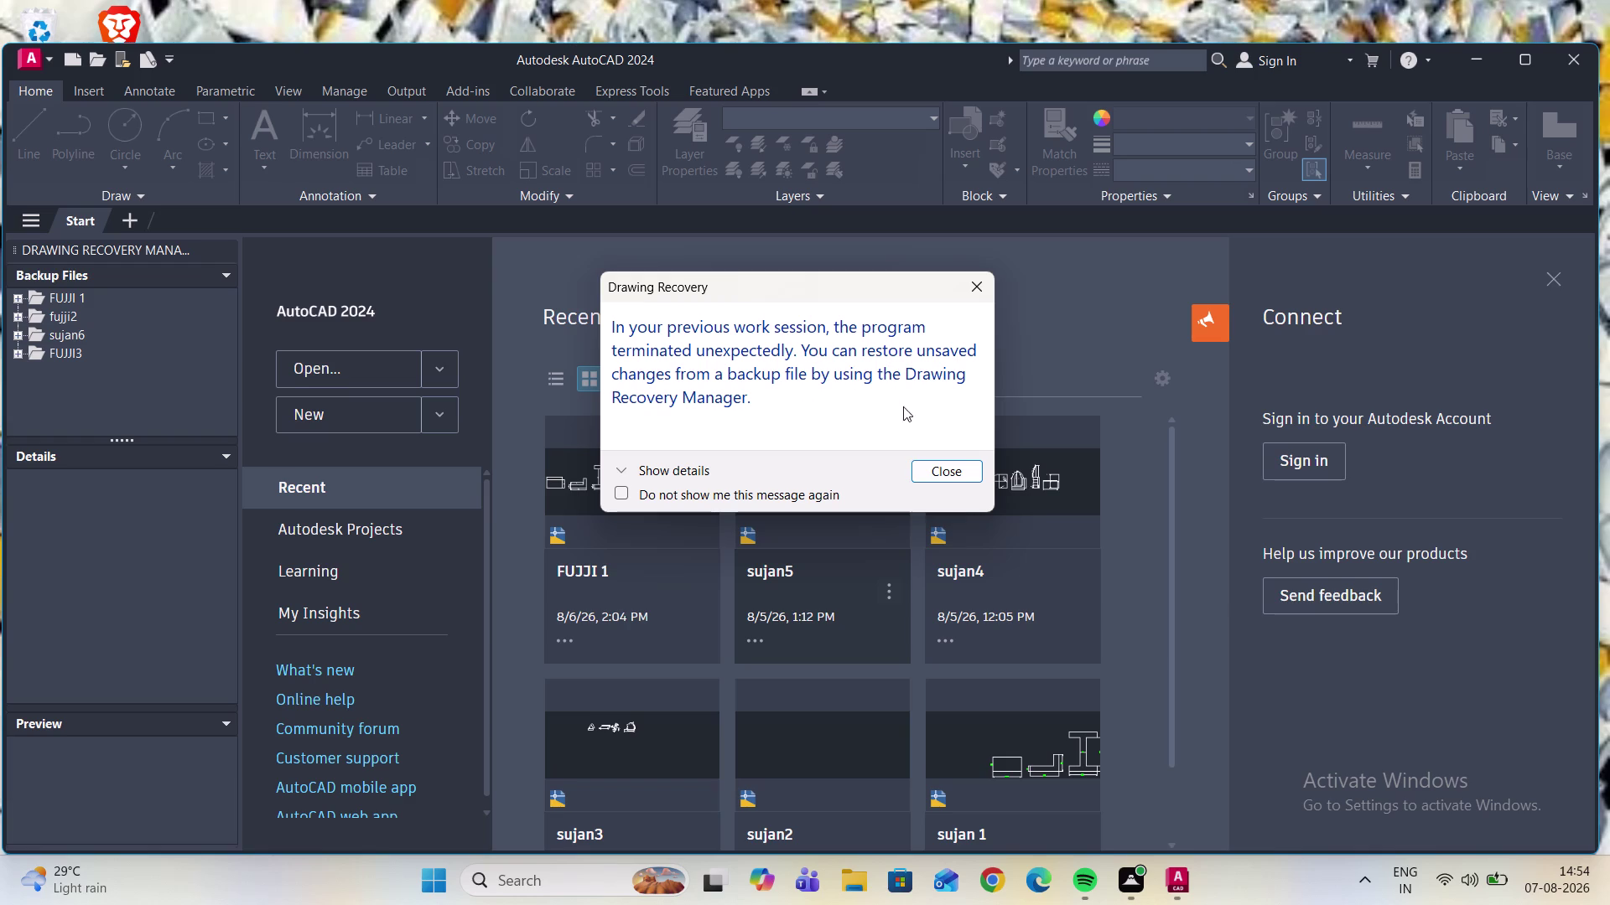
Dismiss the Drawing Recovery warning and open the FUJJI3 drawing from the Select File dialog.
click(935, 466)
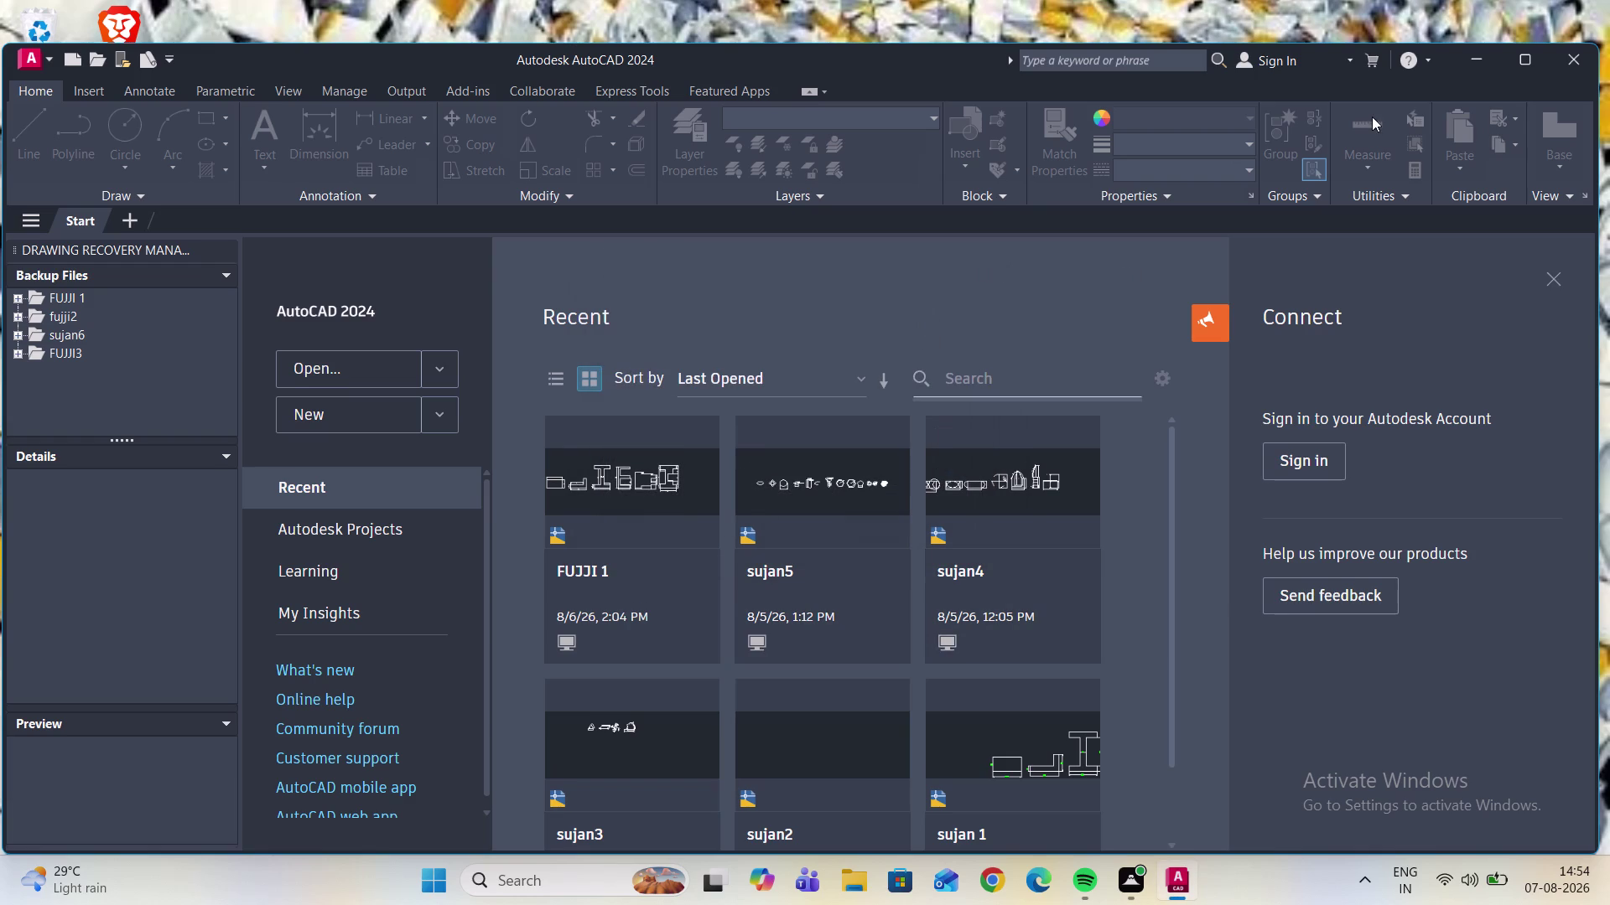
double_click(1527, 57)
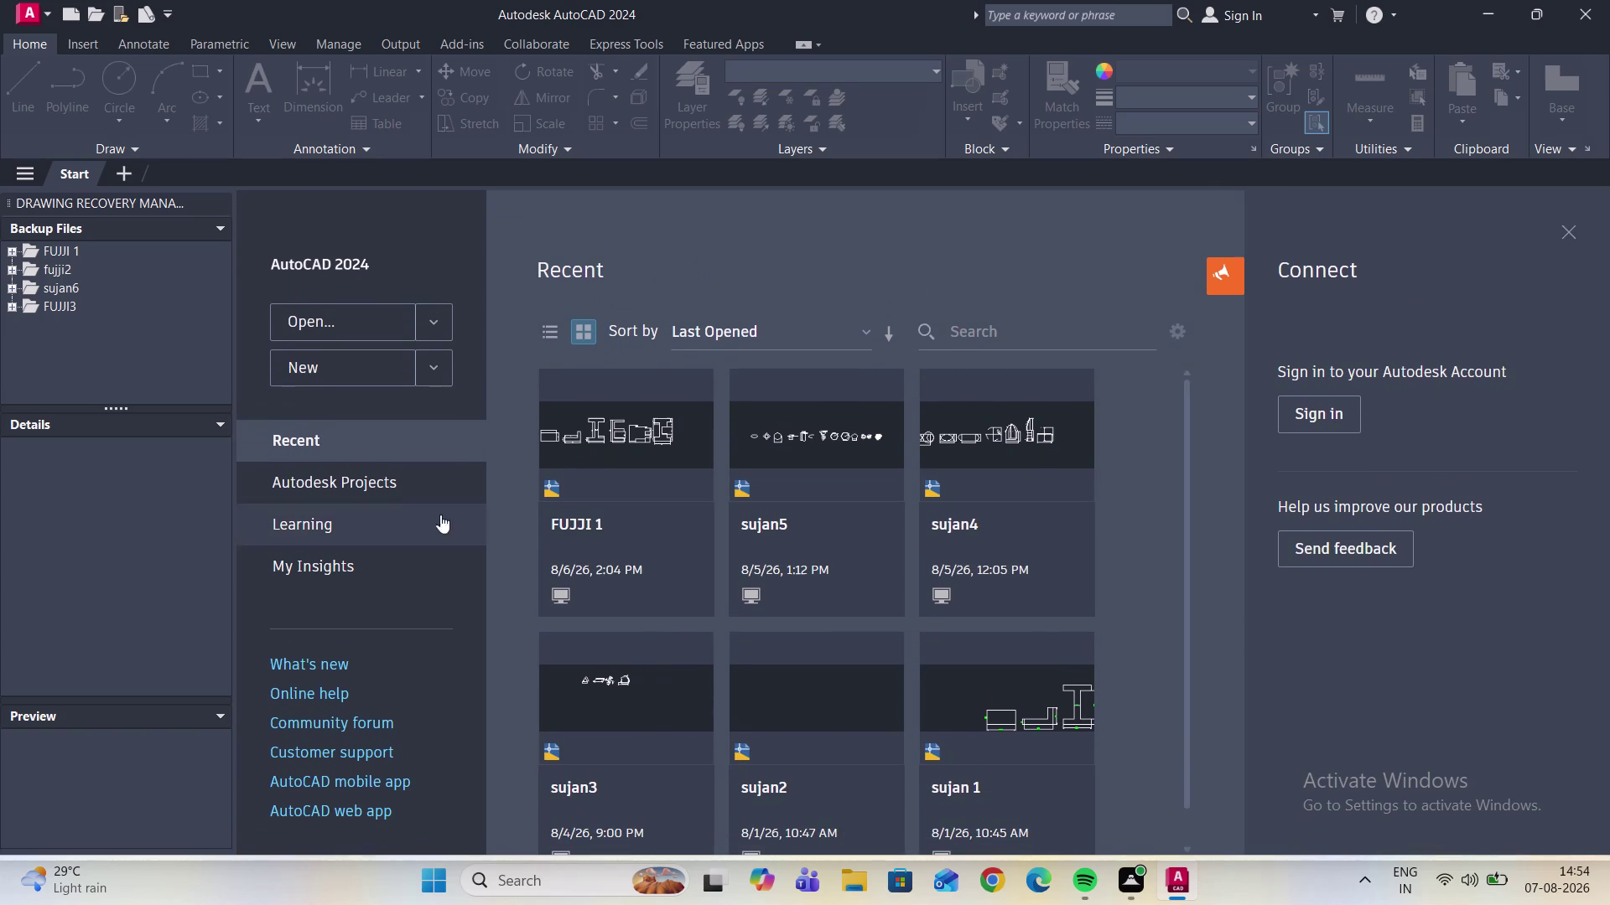
click(65, 302)
click(321, 322)
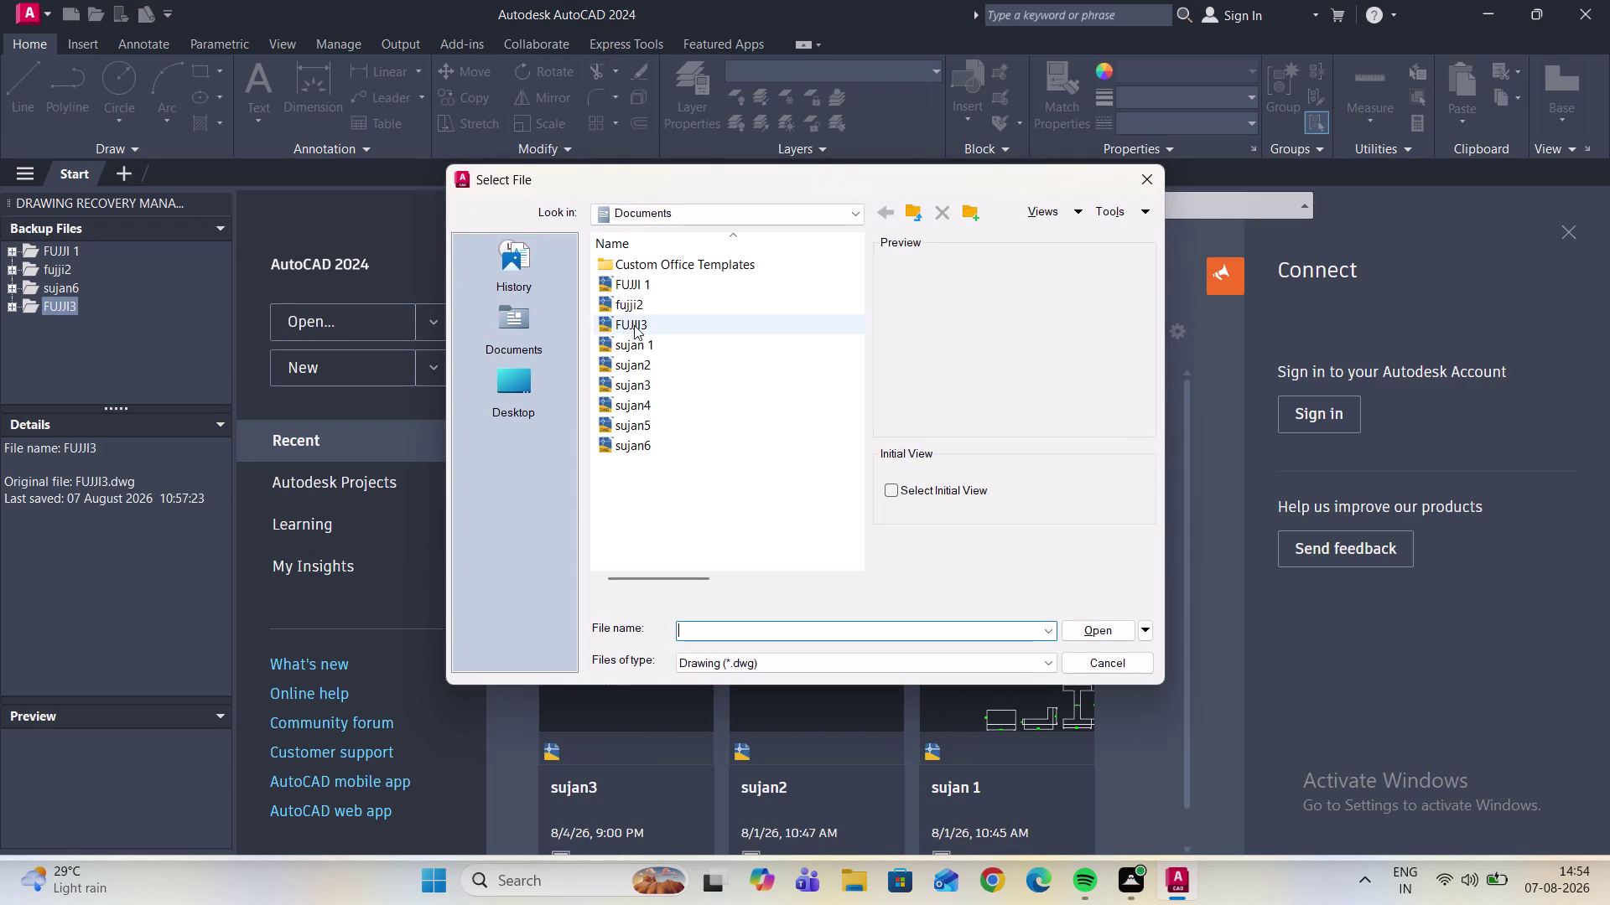
double_click(640, 328)
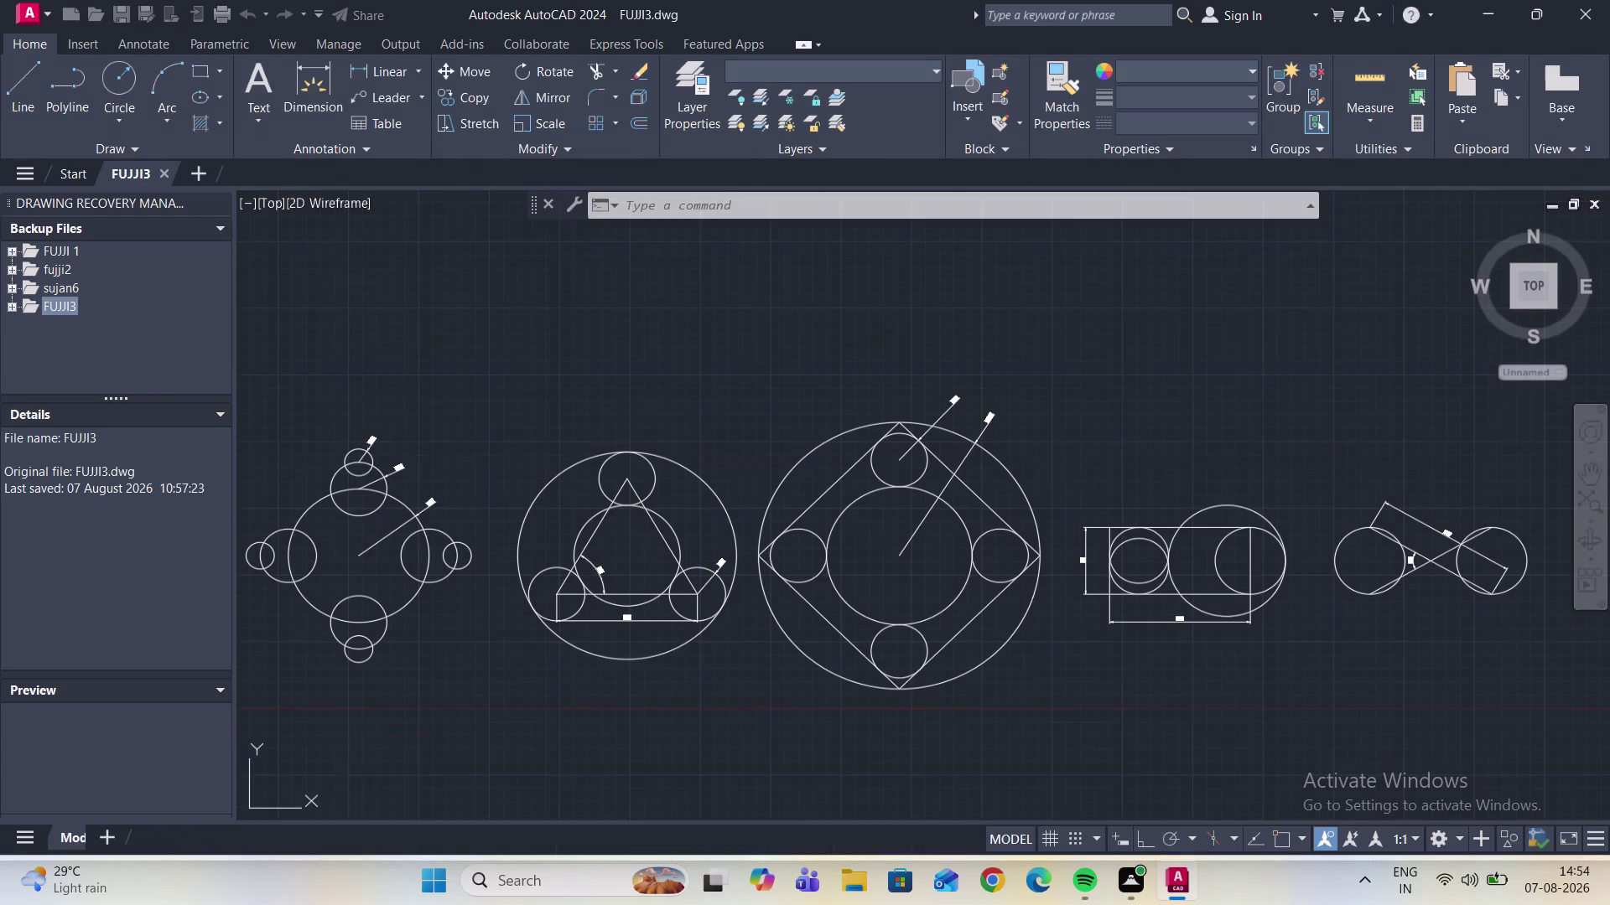
scroll(down, 3)
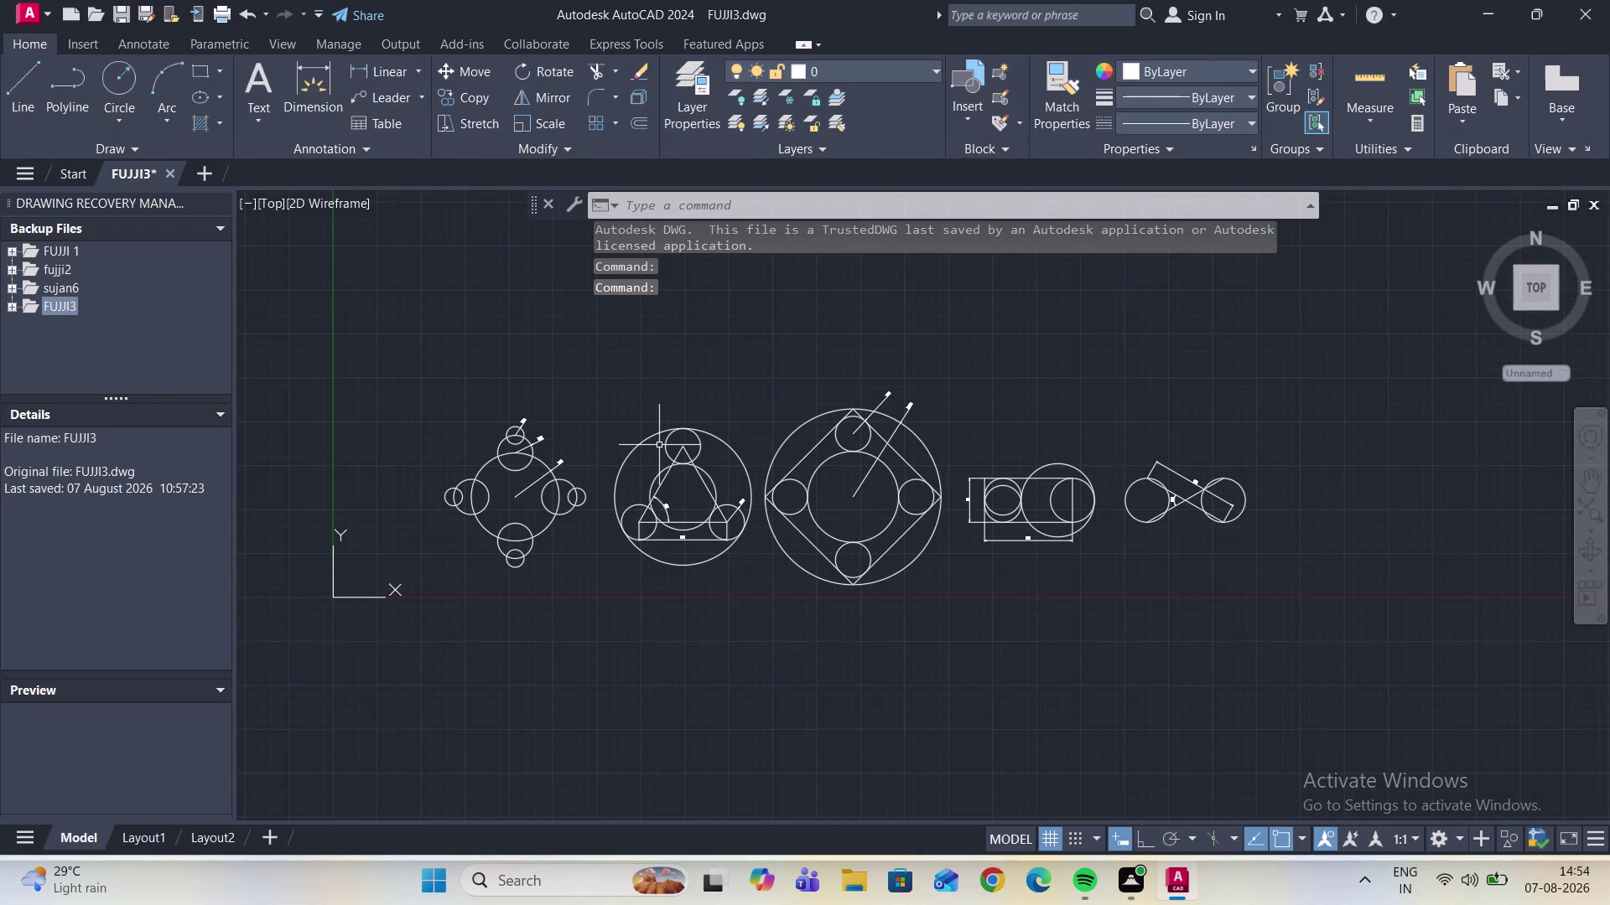
click(33, 18)
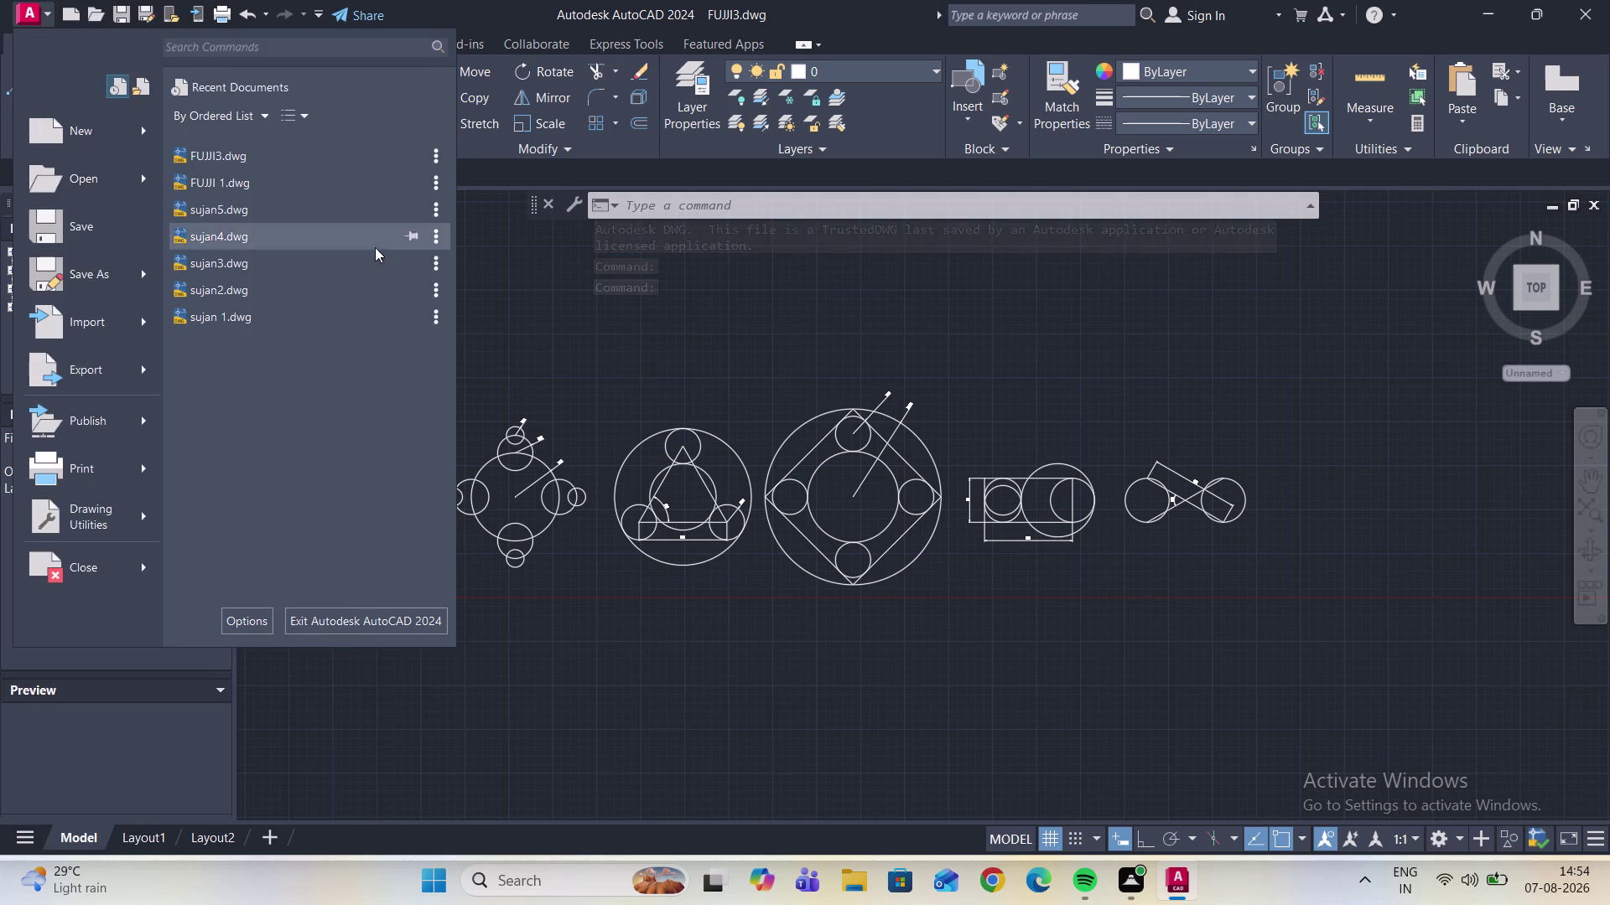
click(560, 300)
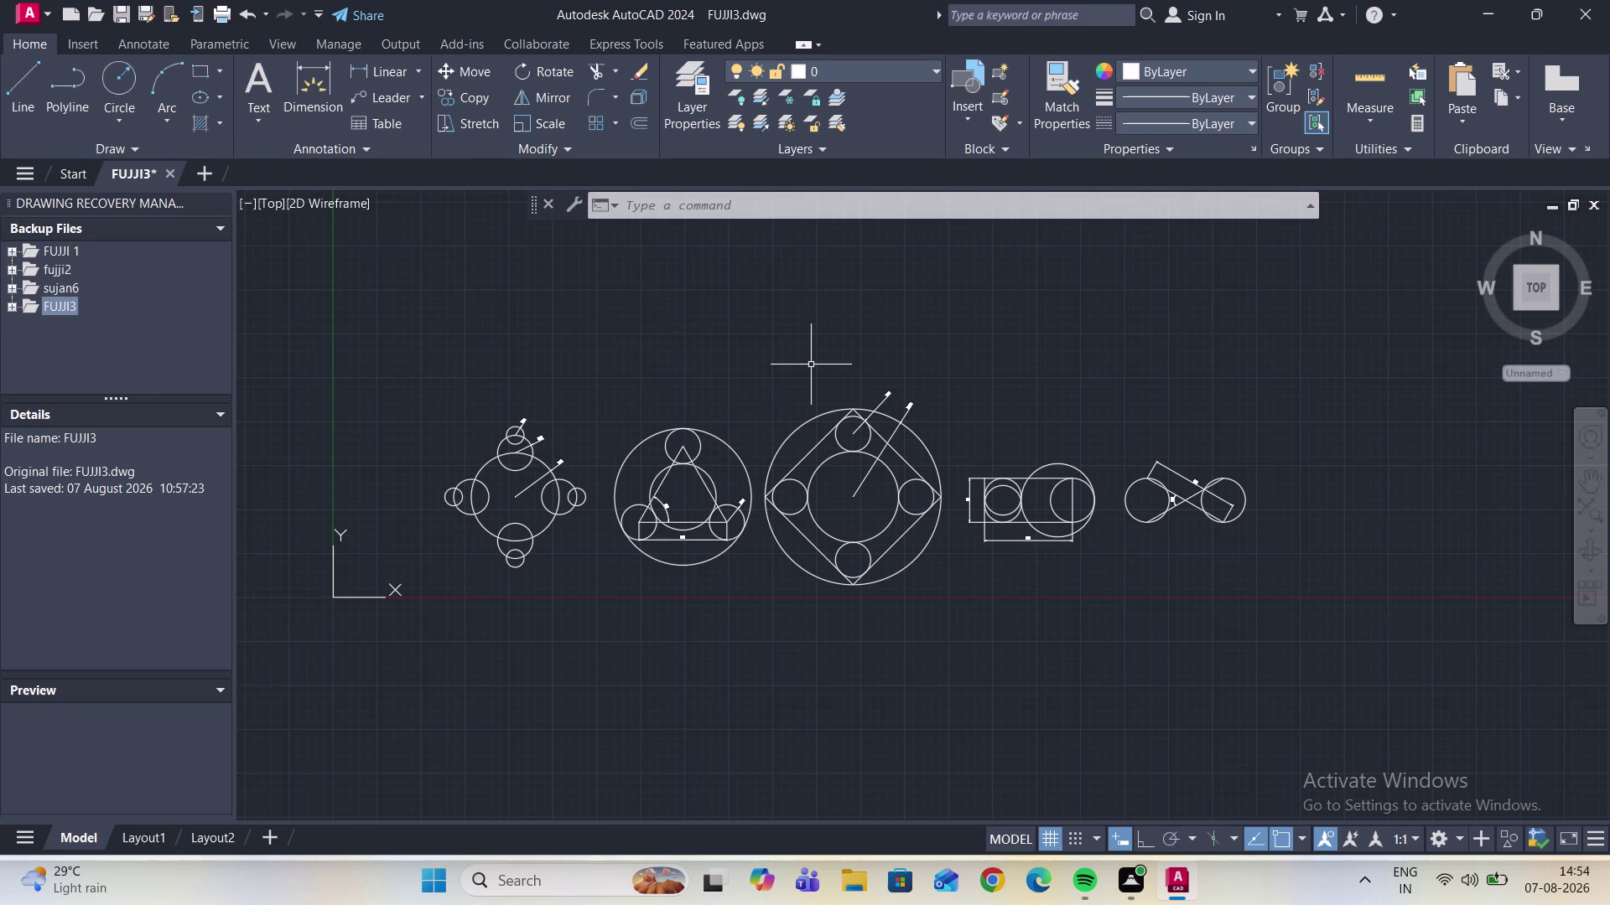
key(ctrl+p)
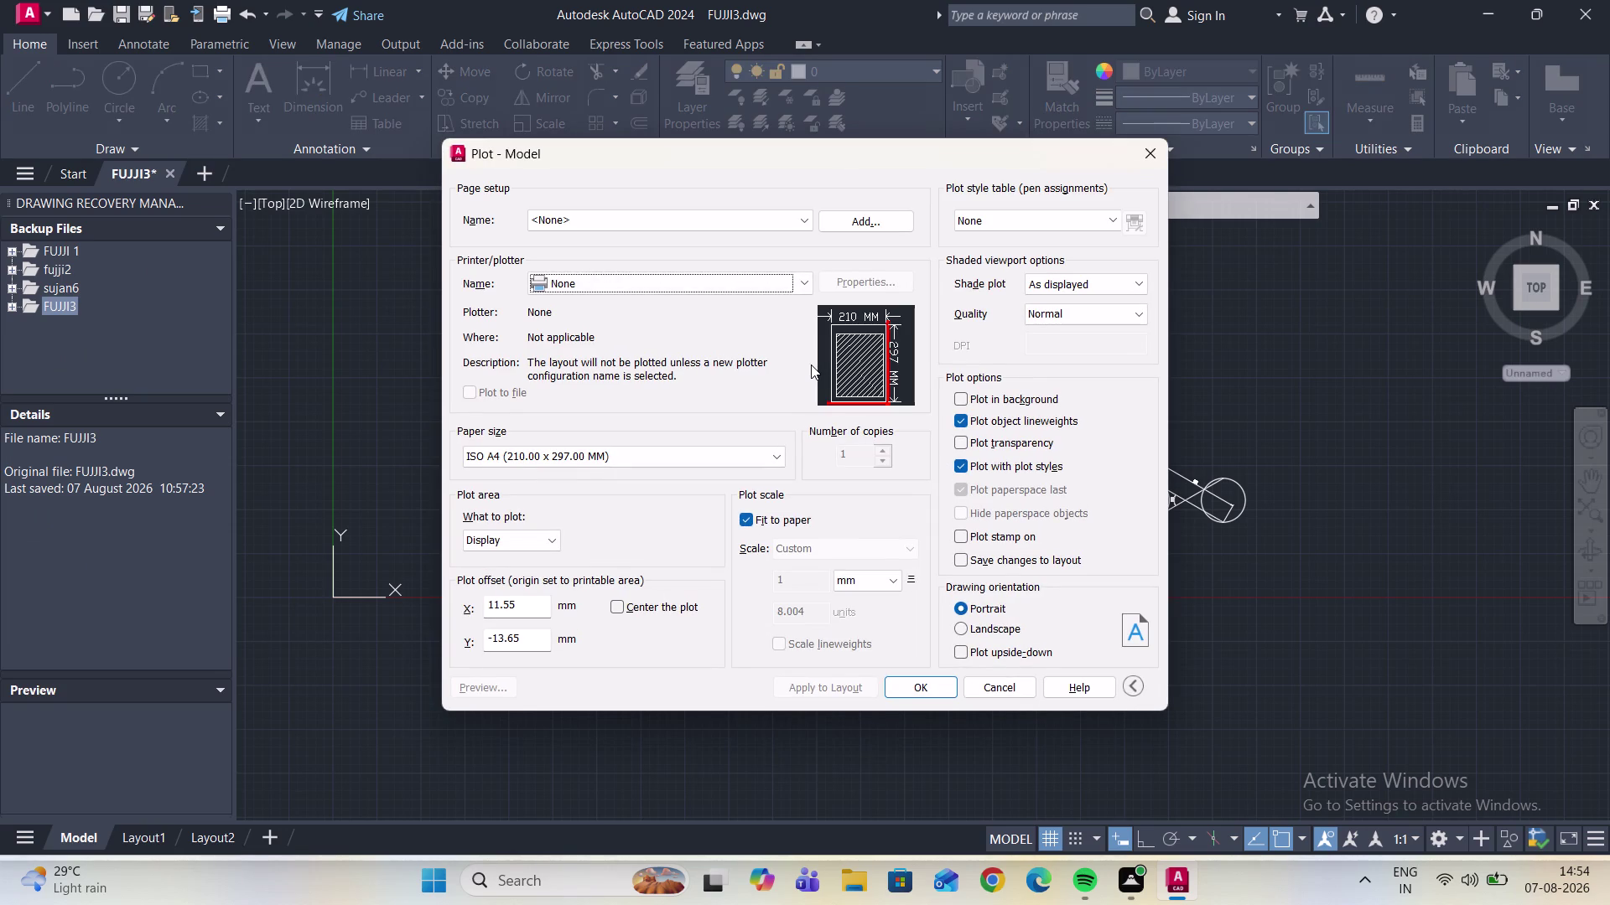
Set What to plot to Window and pick a window enclosing all five figures.
click(548, 541)
click(524, 601)
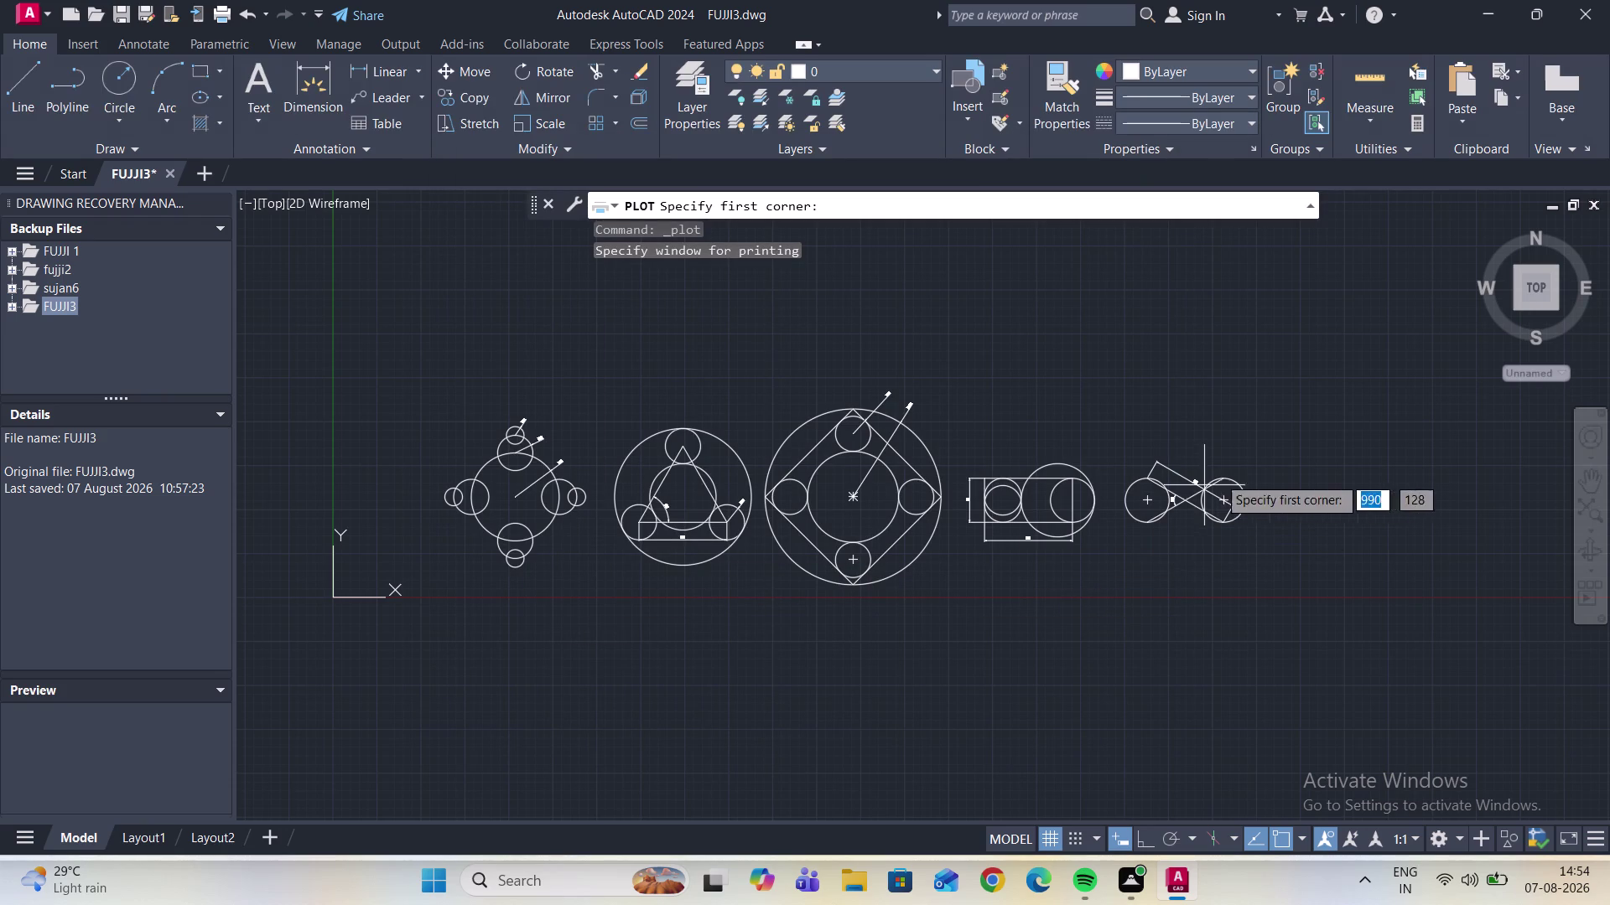
click(1261, 385)
drag(1260, 384, 1219, 516)
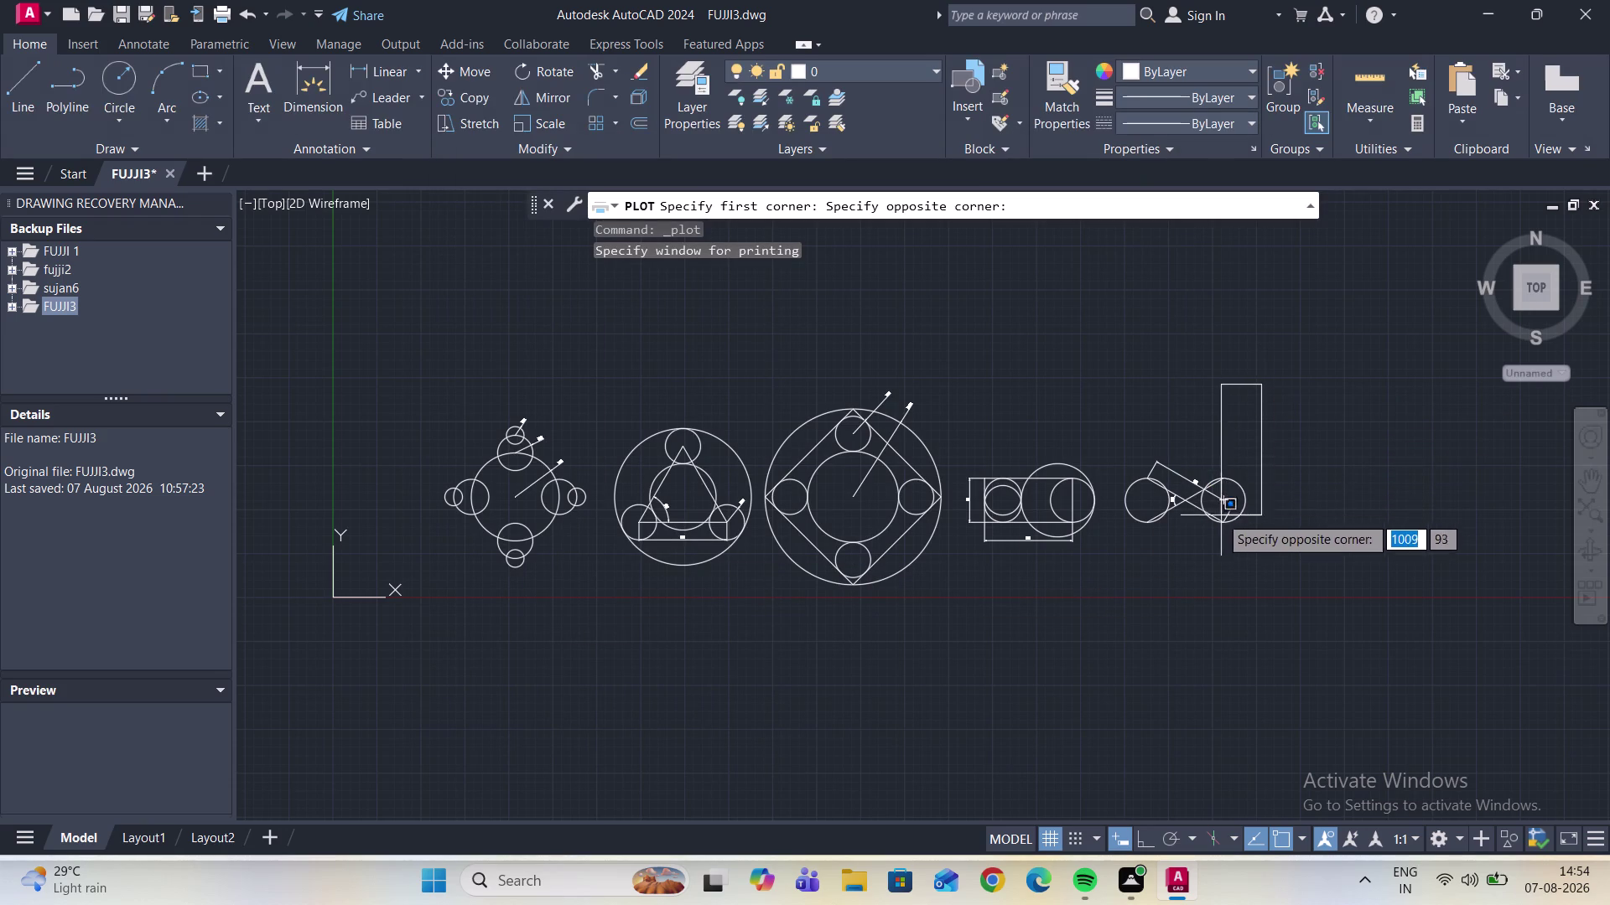
drag(1219, 515, 981, 611)
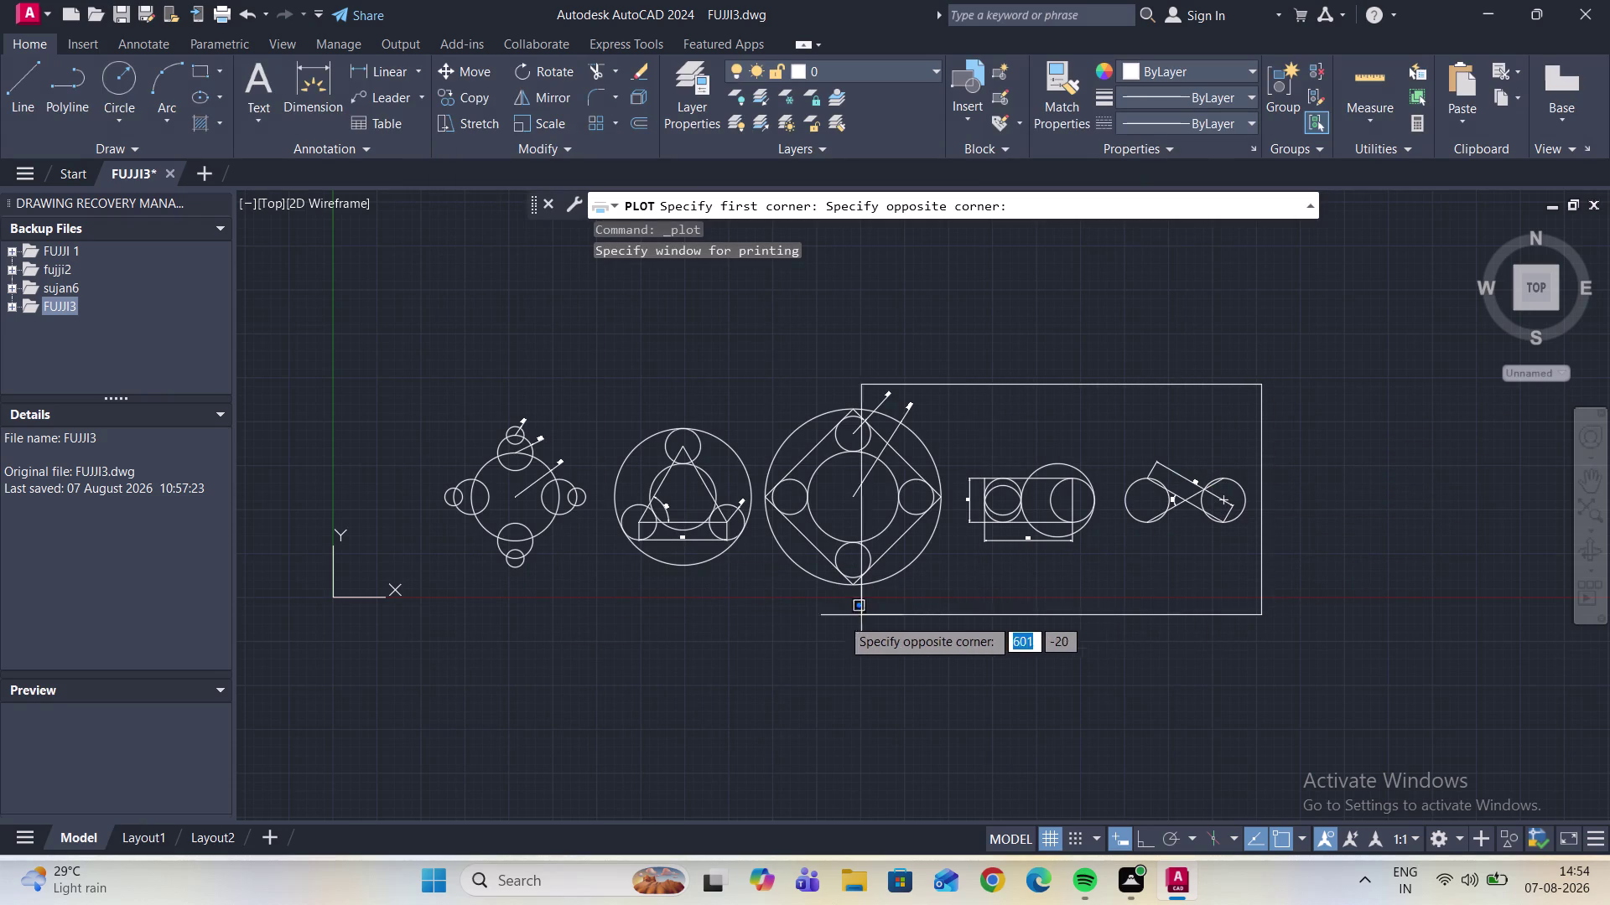
click(425, 631)
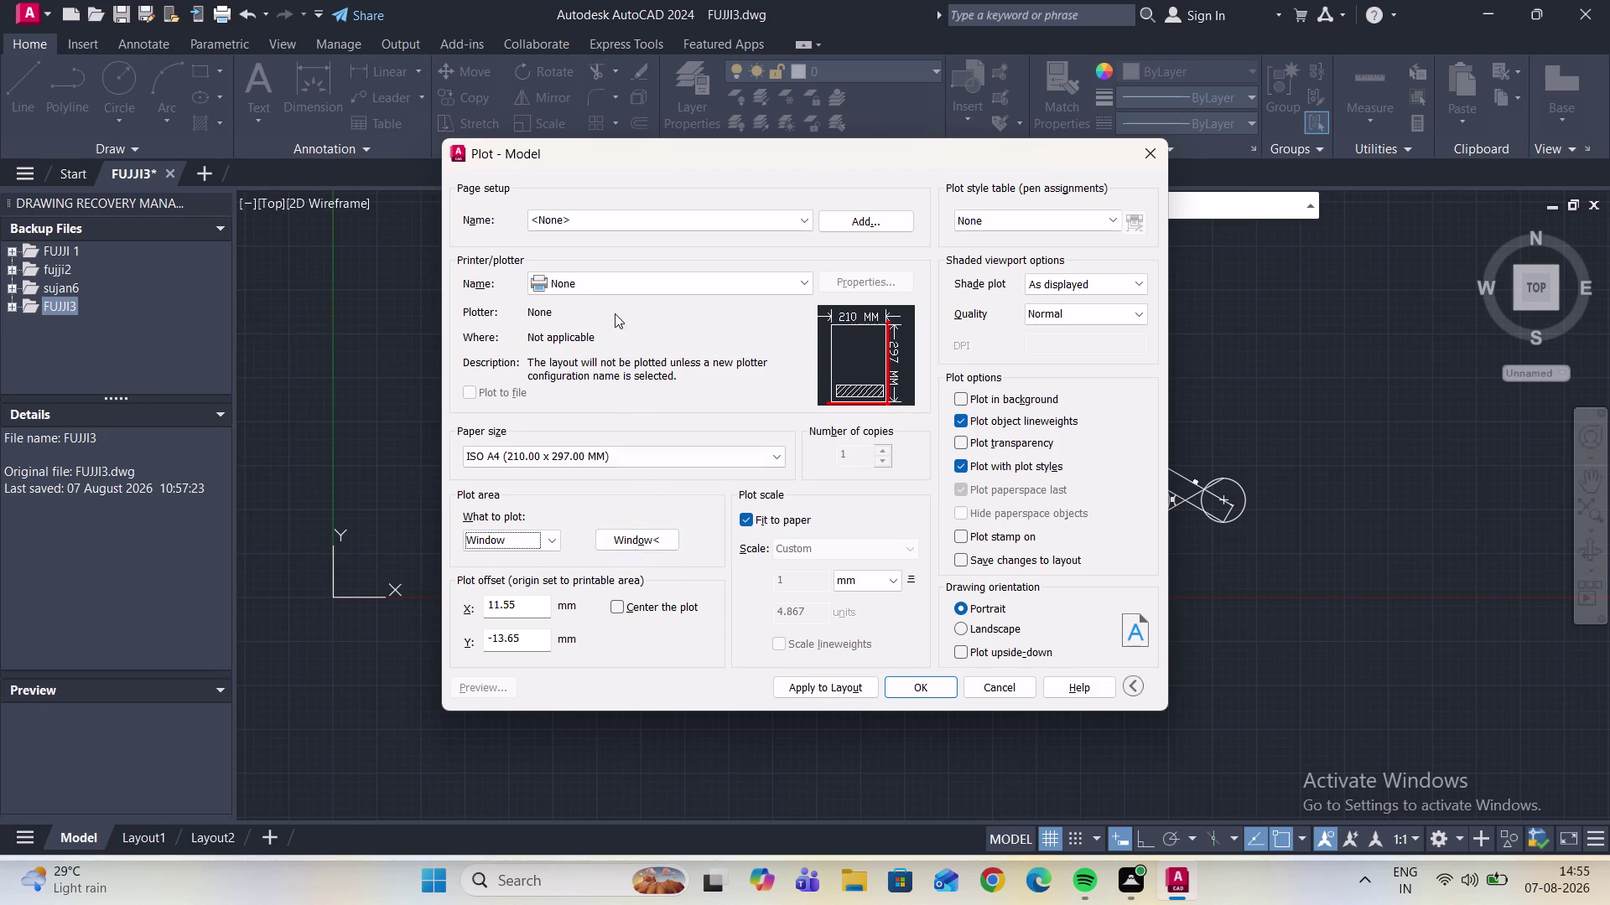
Plot to AutoCAD PDF (High Quality Print).pc3, centred on the page, and check the preview.
click(805, 281)
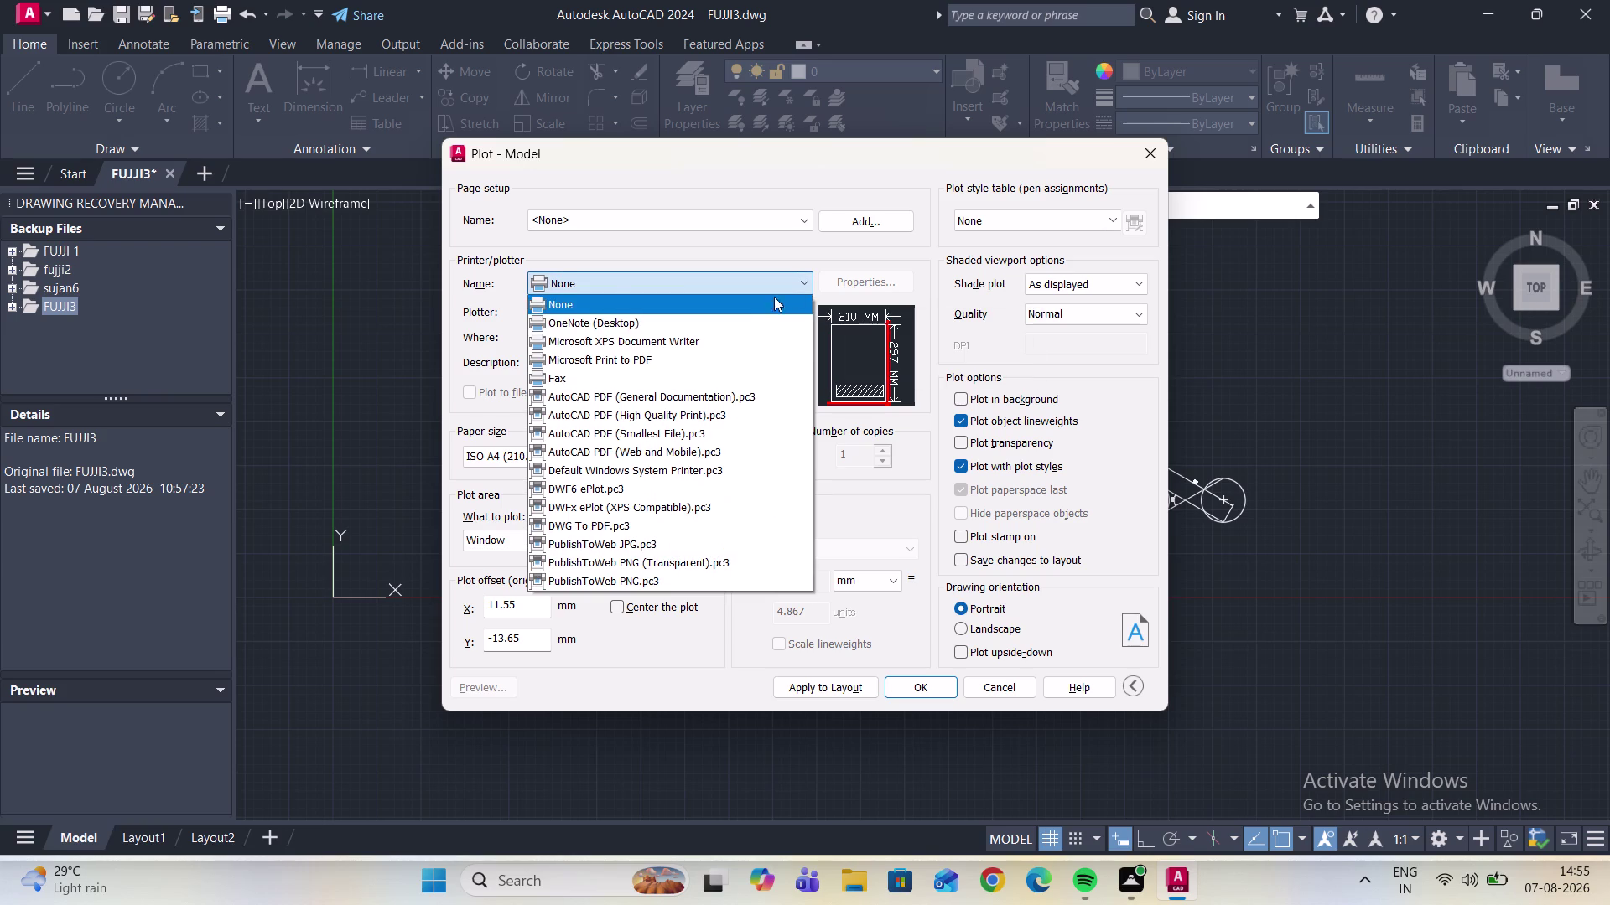
click(704, 412)
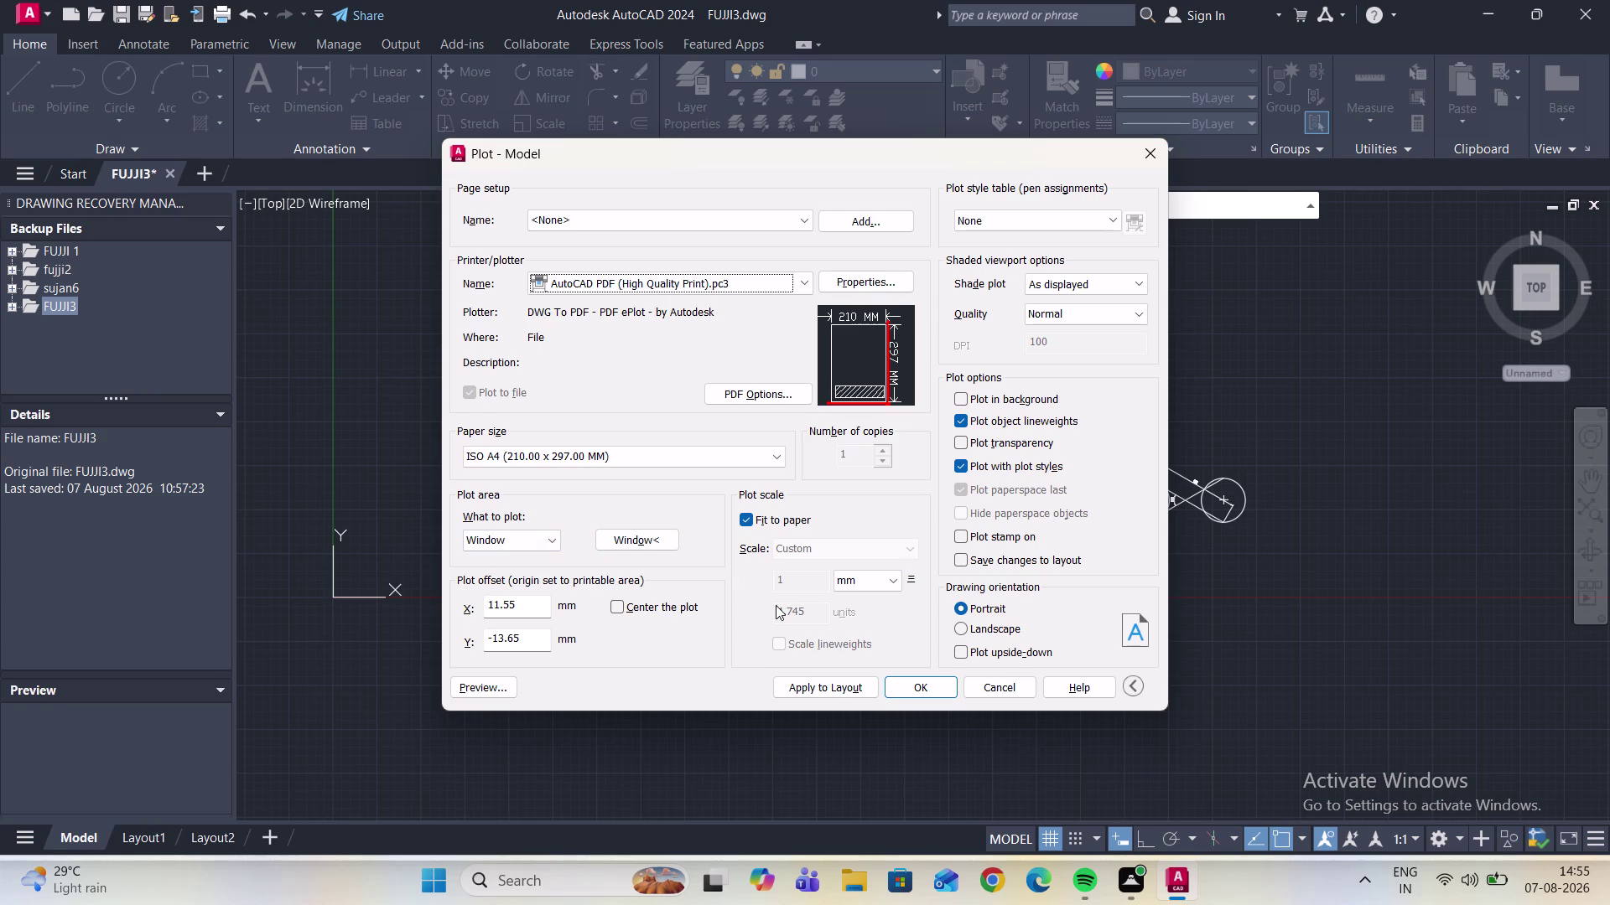
click(621, 609)
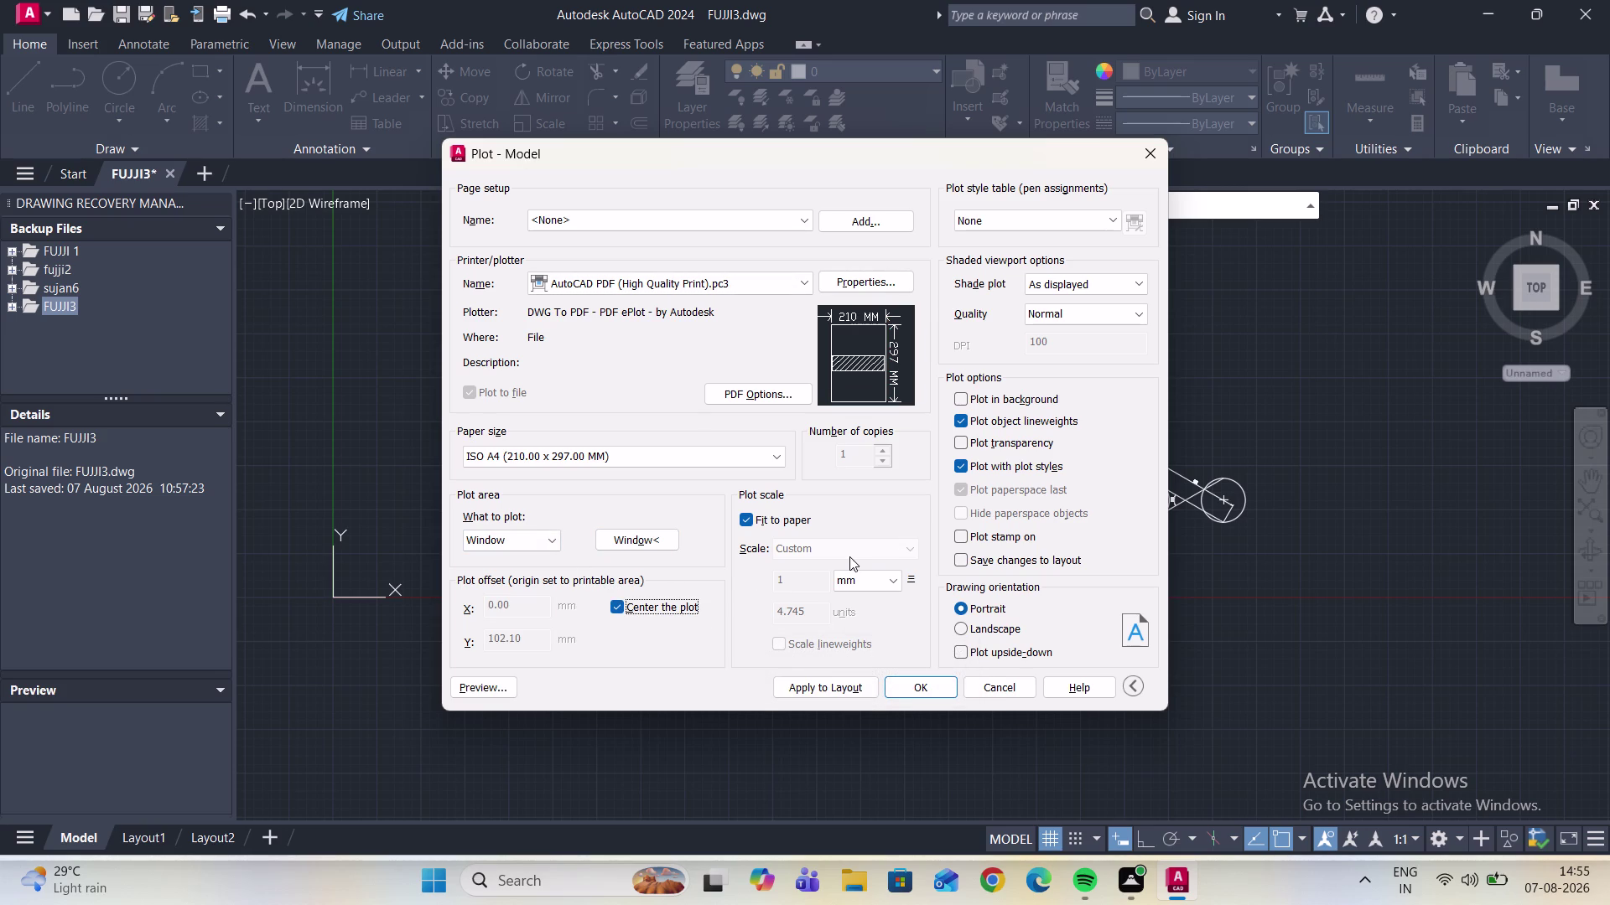
click(481, 686)
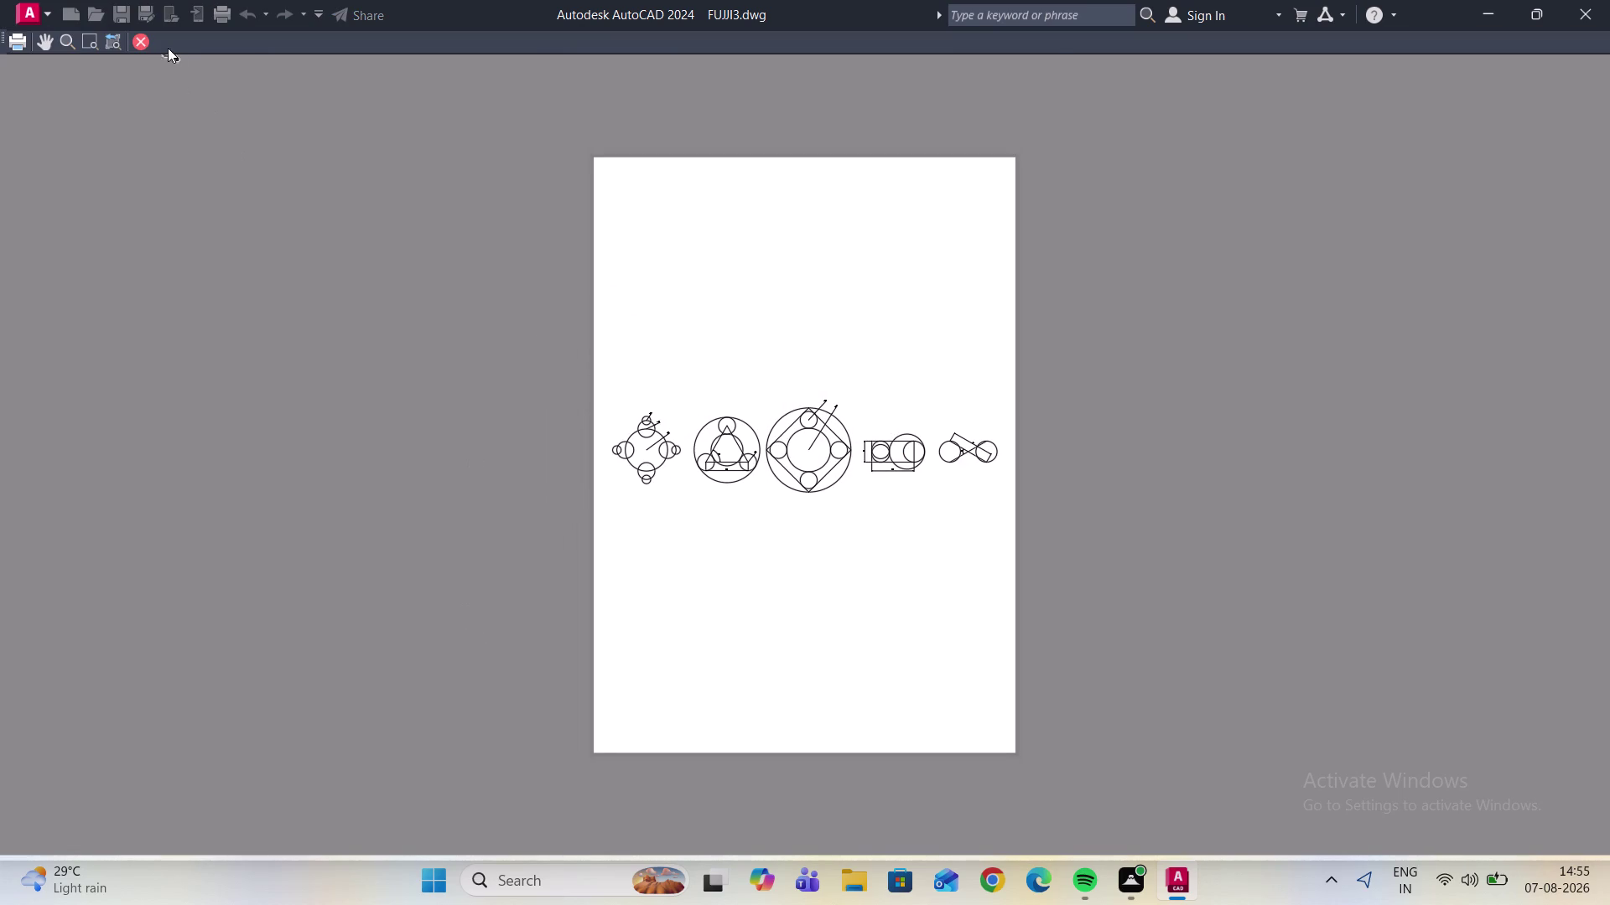
click(145, 42)
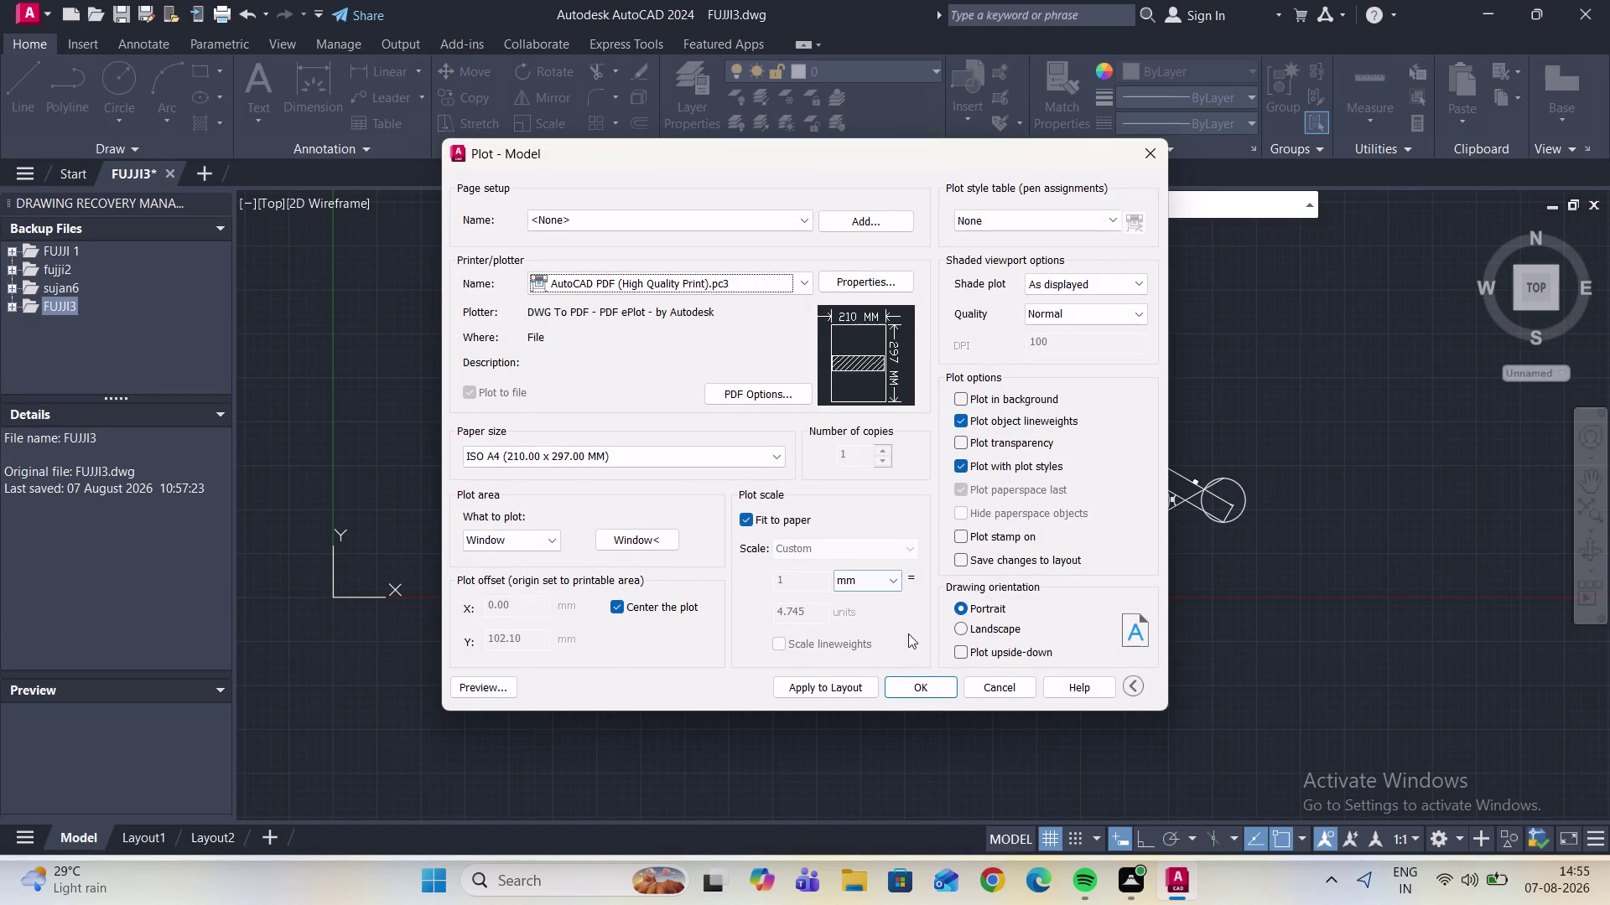
Accept the plot settings so the FUJJI3-Model.pdf save prompt opens on the Desktop.
click(920, 691)
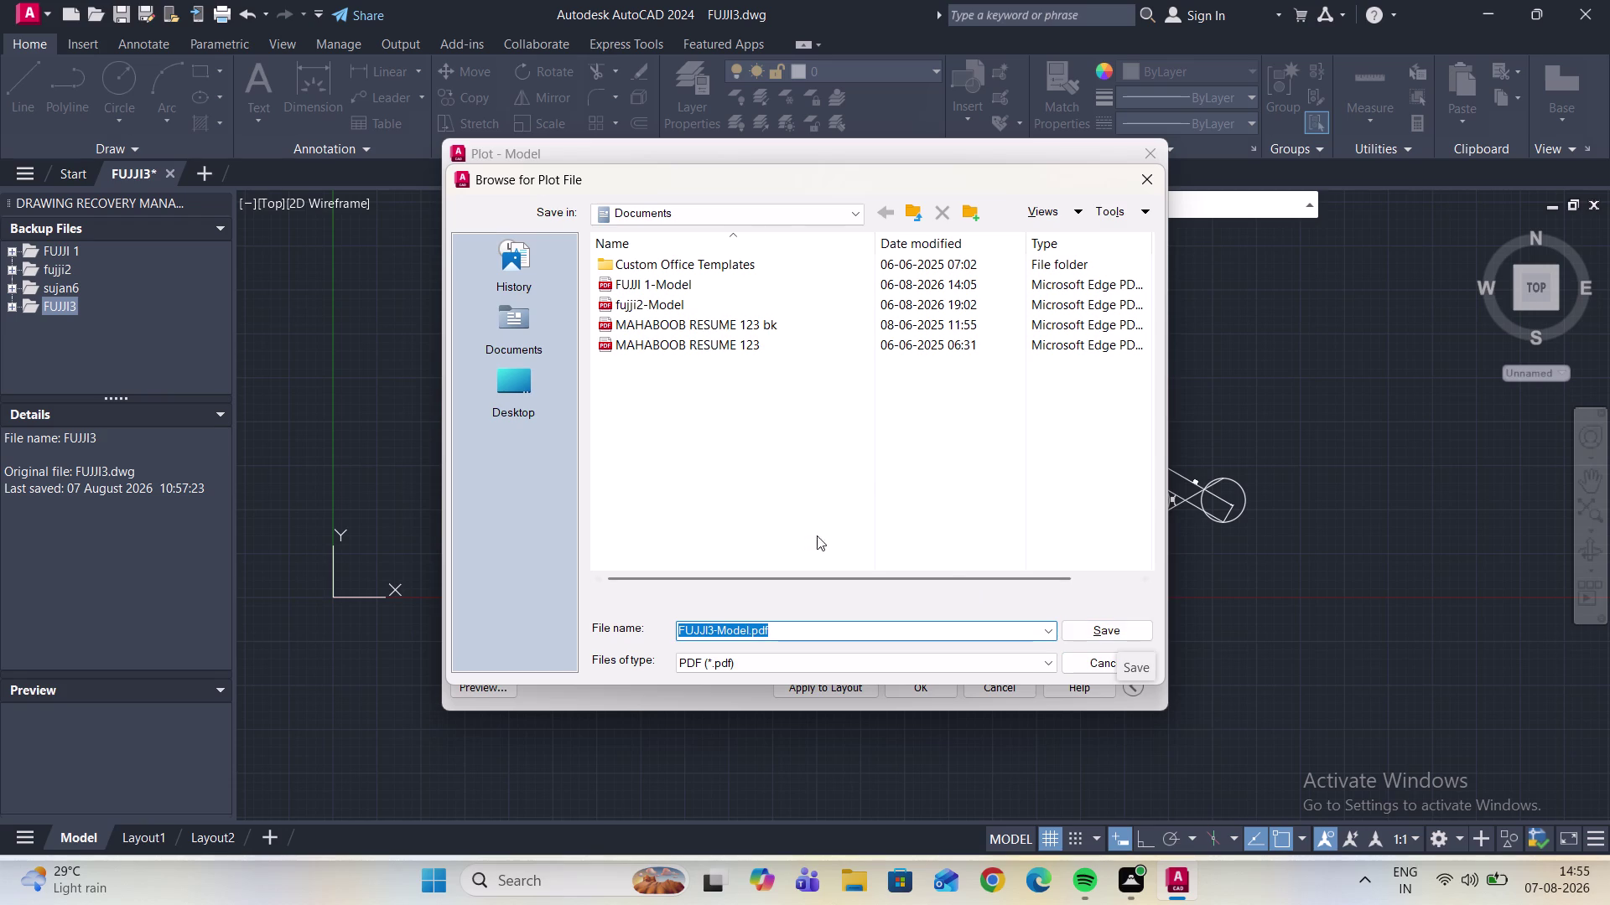
click(510, 380)
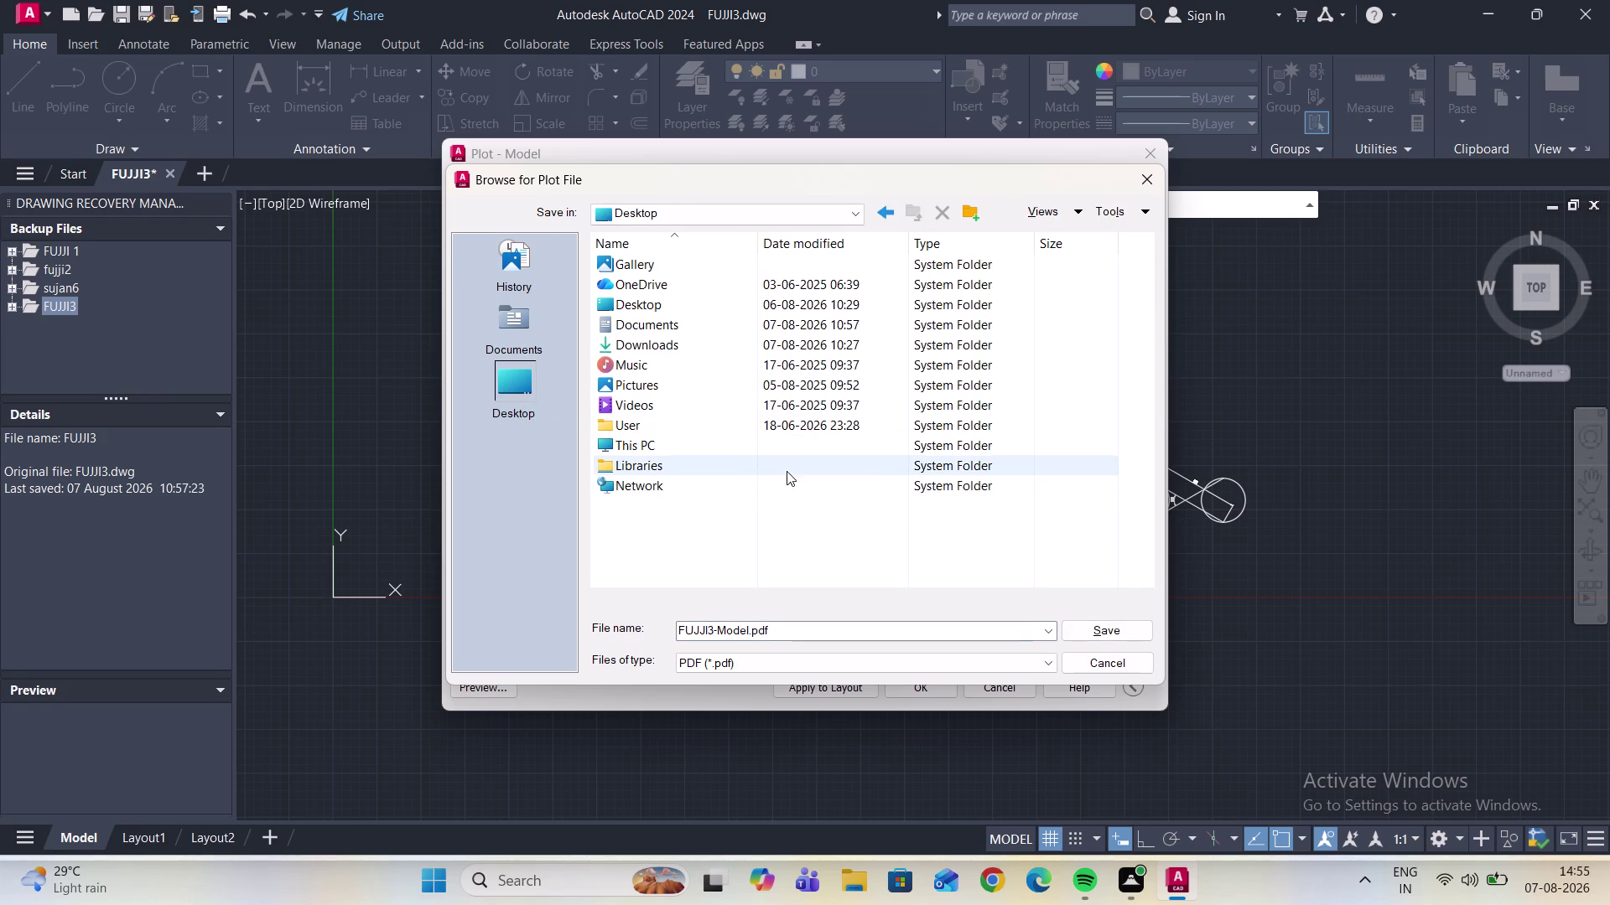
Save FUJJI3-Model.pdf into the Documents folder.
click(518, 339)
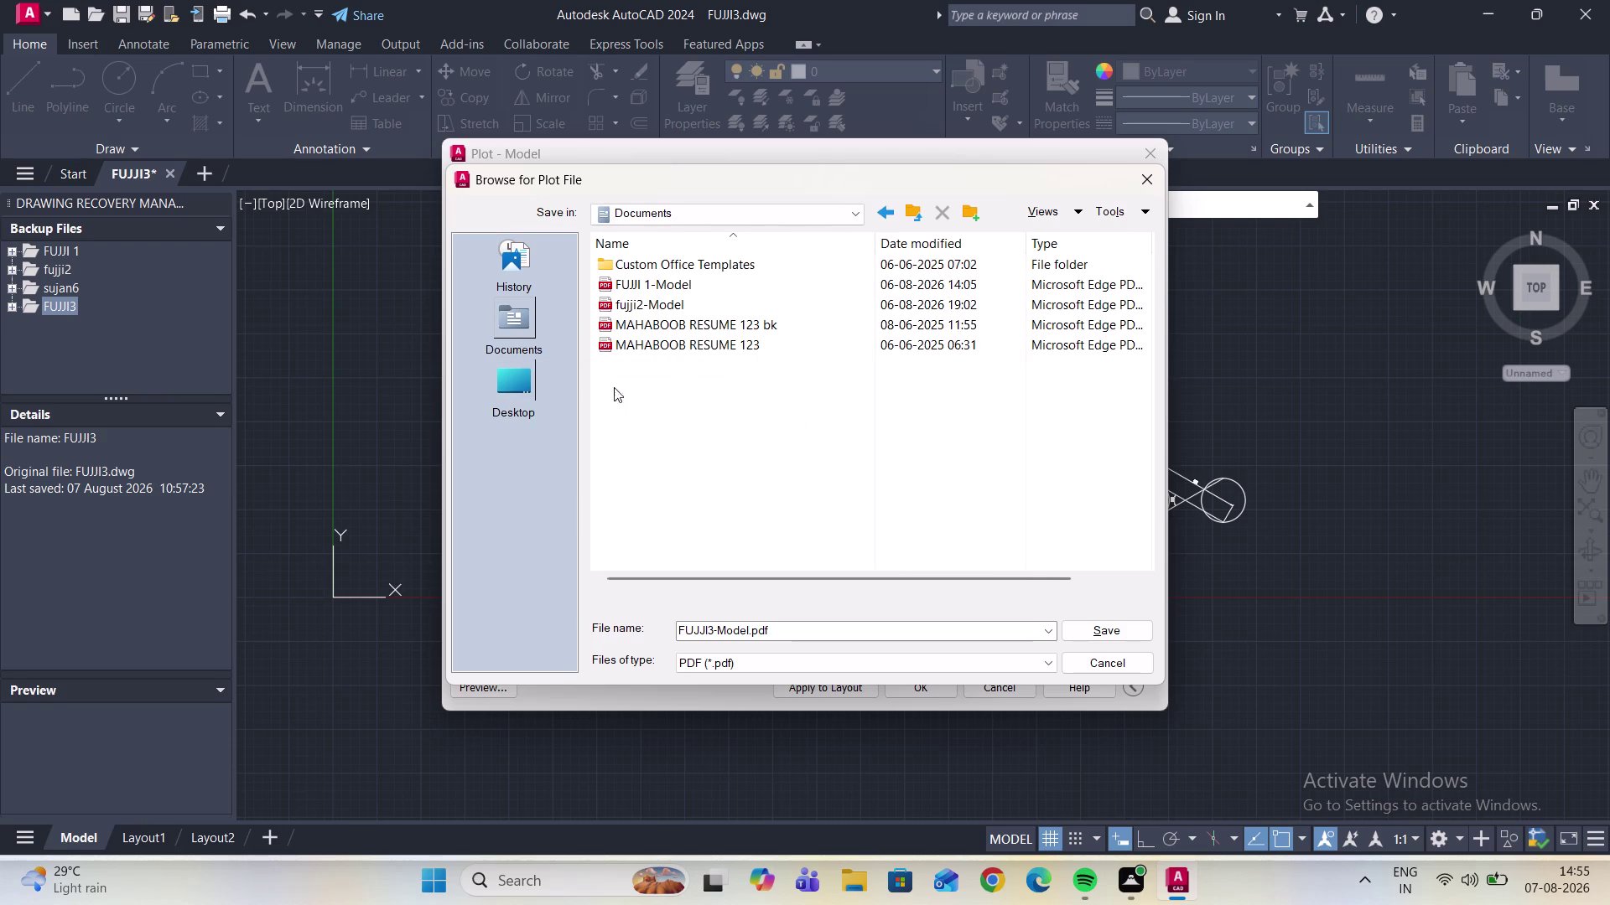
click(1108, 634)
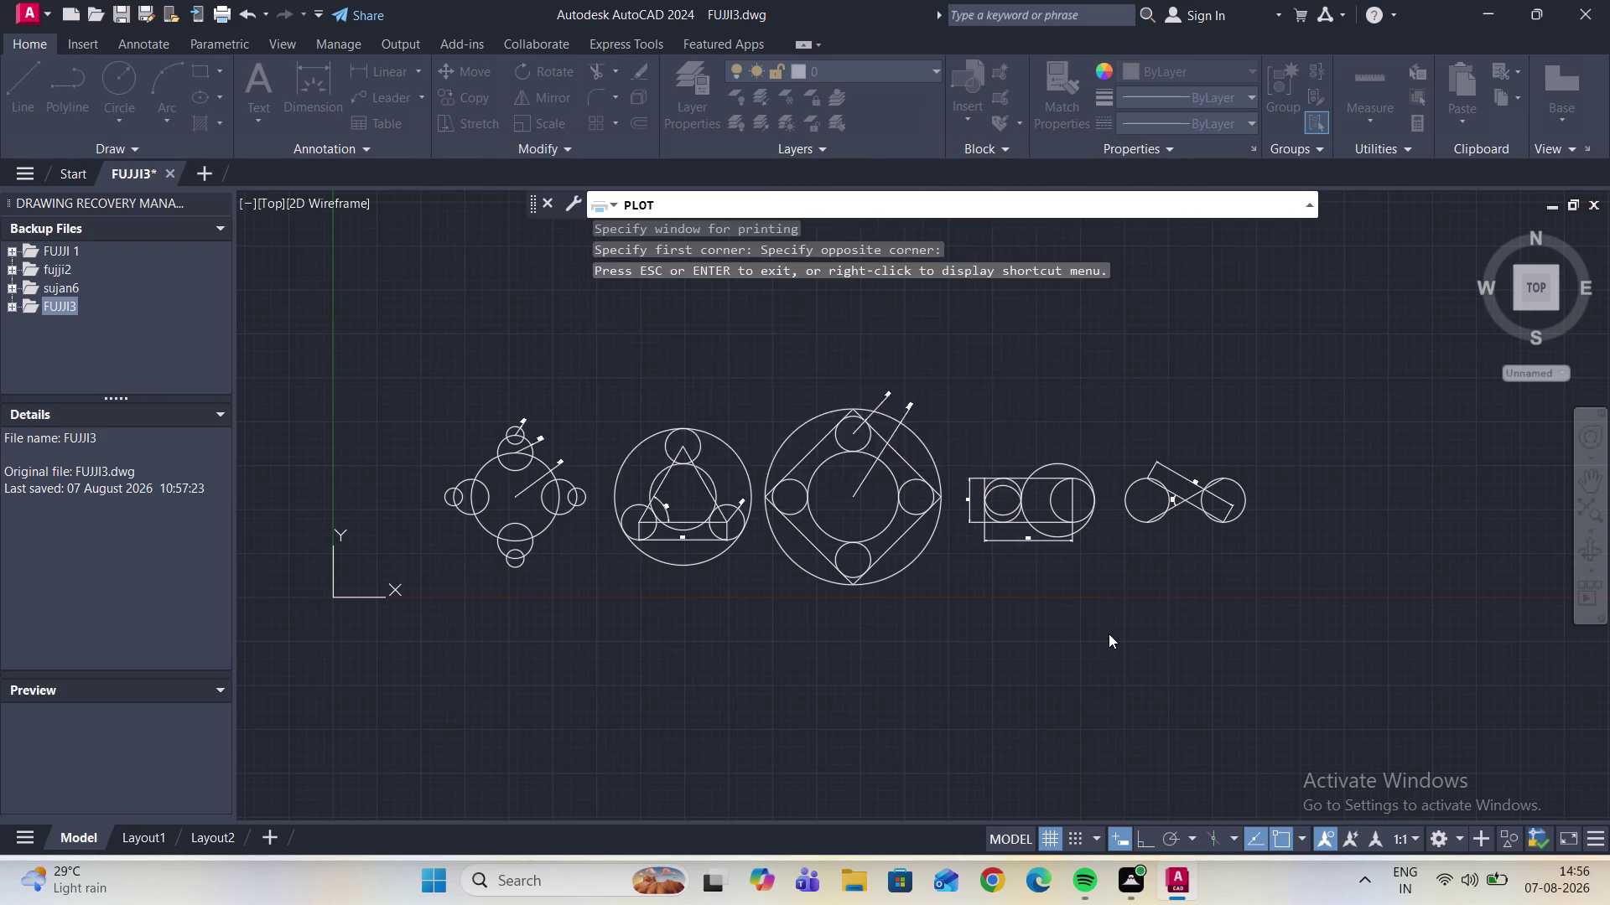